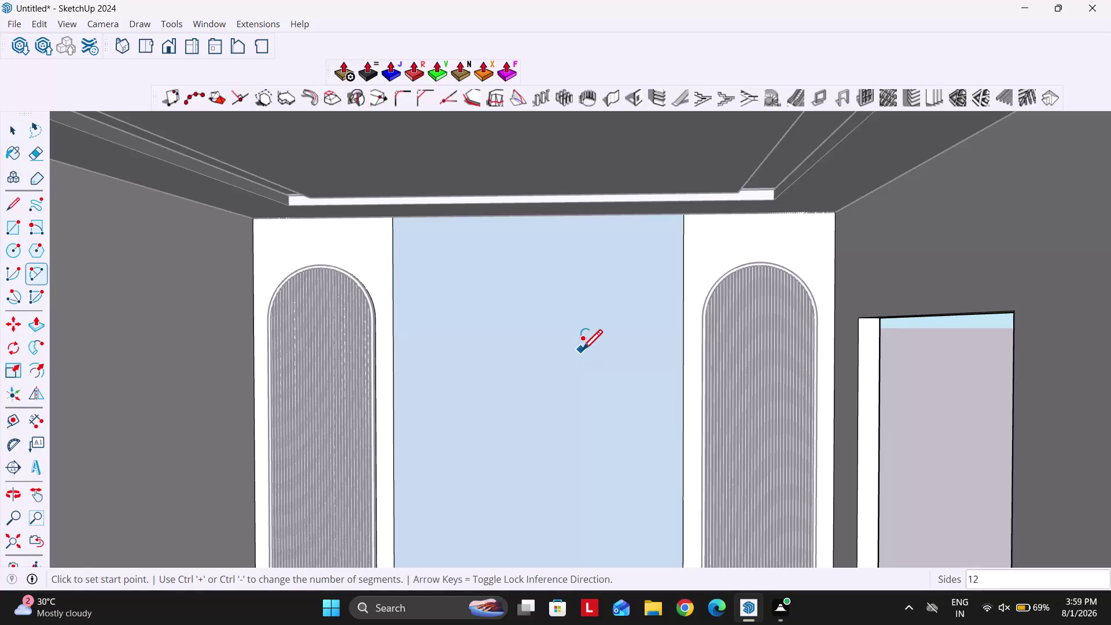
Zoom and pan across the room interior, then undo the last change.
scroll(down, 3)
scroll(up, 3)
scroll(down, 3)
scroll(up, 3)
scroll(right, 3)
scroll(up, 3)
scroll(right, 3)
scroll(up, 3)
scroll(right, 3)
scroll(up, 3)
scroll(right, 3)
scroll(up, 3)
scroll(right, 3)
scroll(up, 3)
scroll(right, 3)
scroll(up, 3)
scroll(right, 3)
scroll(up, 3)
scroll(right, 3)
scroll(up, 3)
scroll(right, 3)
key(ctrl+z)
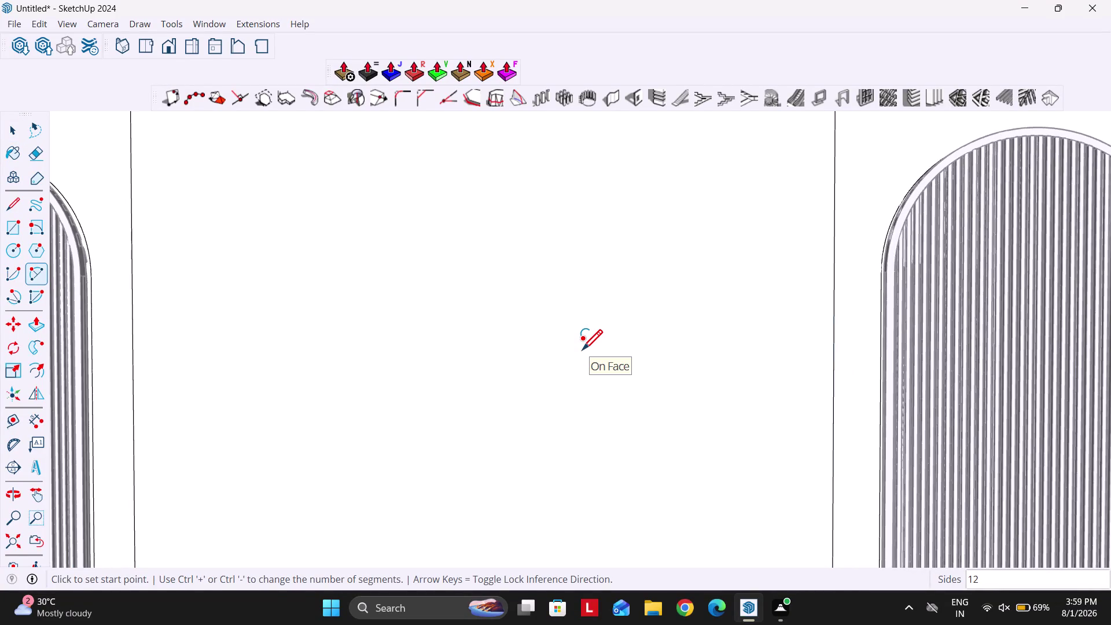
Zoom until the cove ceiling, both arched fluted panels and side doorway fit the front view.
scroll(down, 3)
scroll(left, 3)
scroll(down, 3)
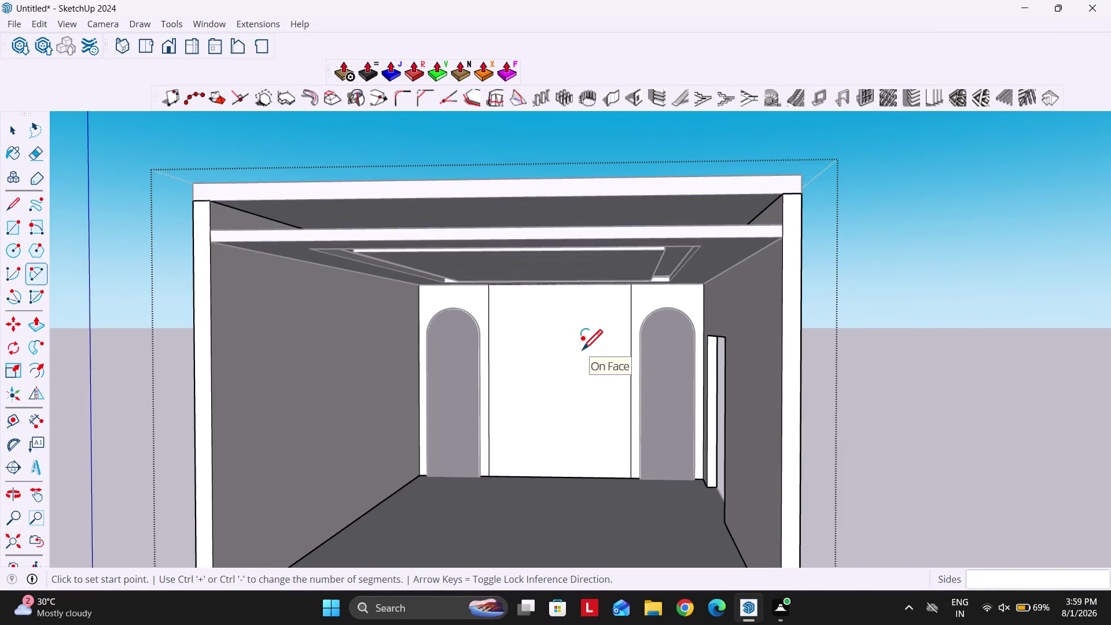
scroll(right, 3)
scroll(up, 3)
scroll(down, 3)
scroll(up, 3)
scroll(down, 3)
scroll(up, 3)
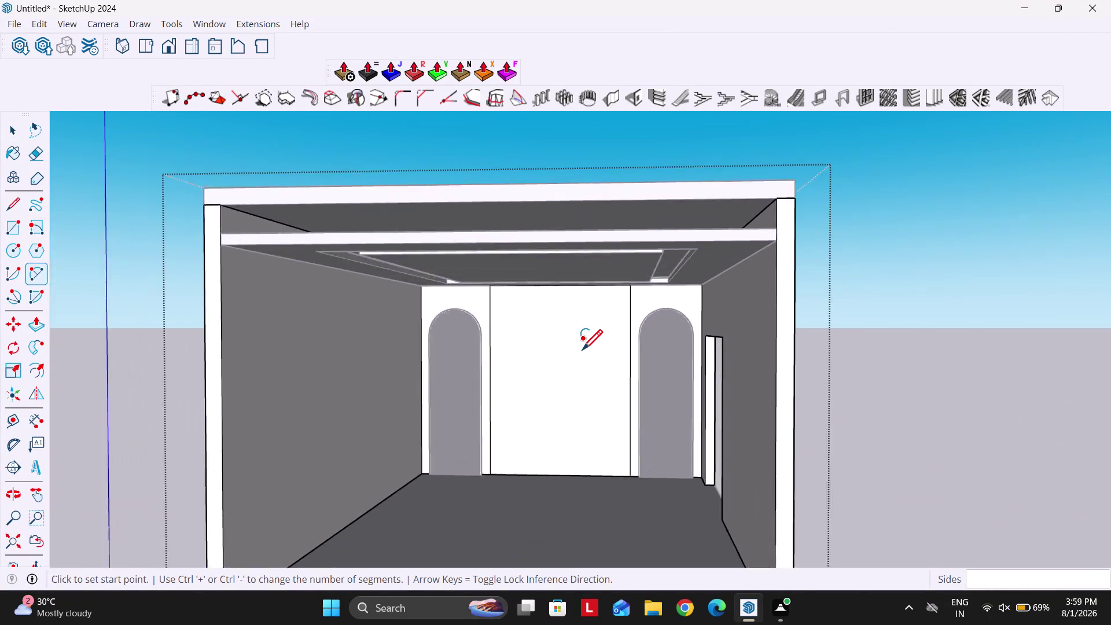
scroll(down, 3)
scroll(up, 3)
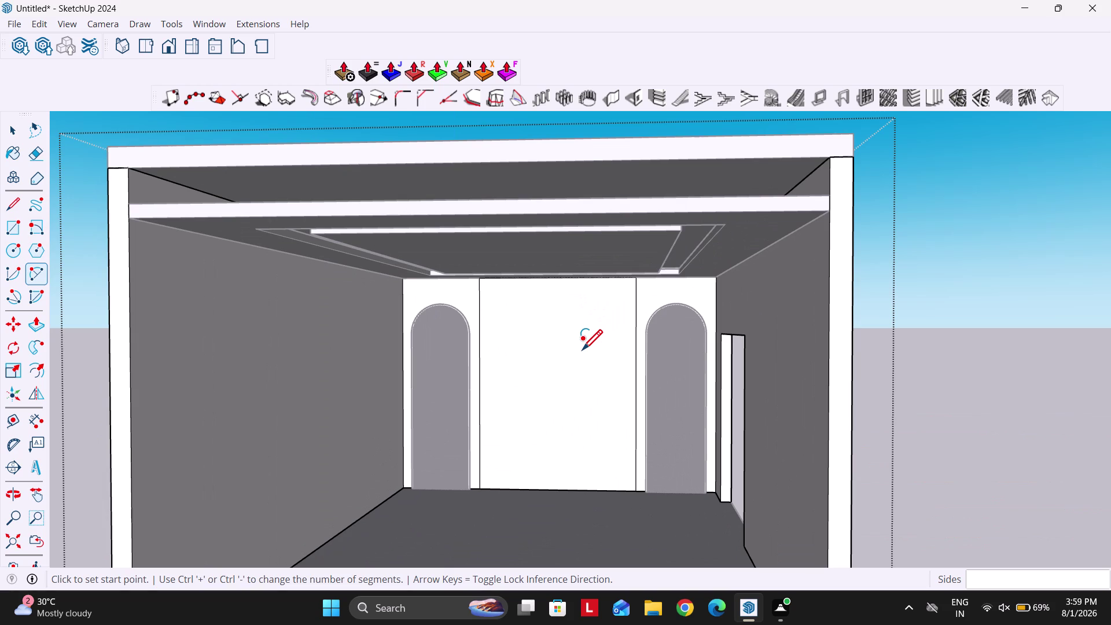